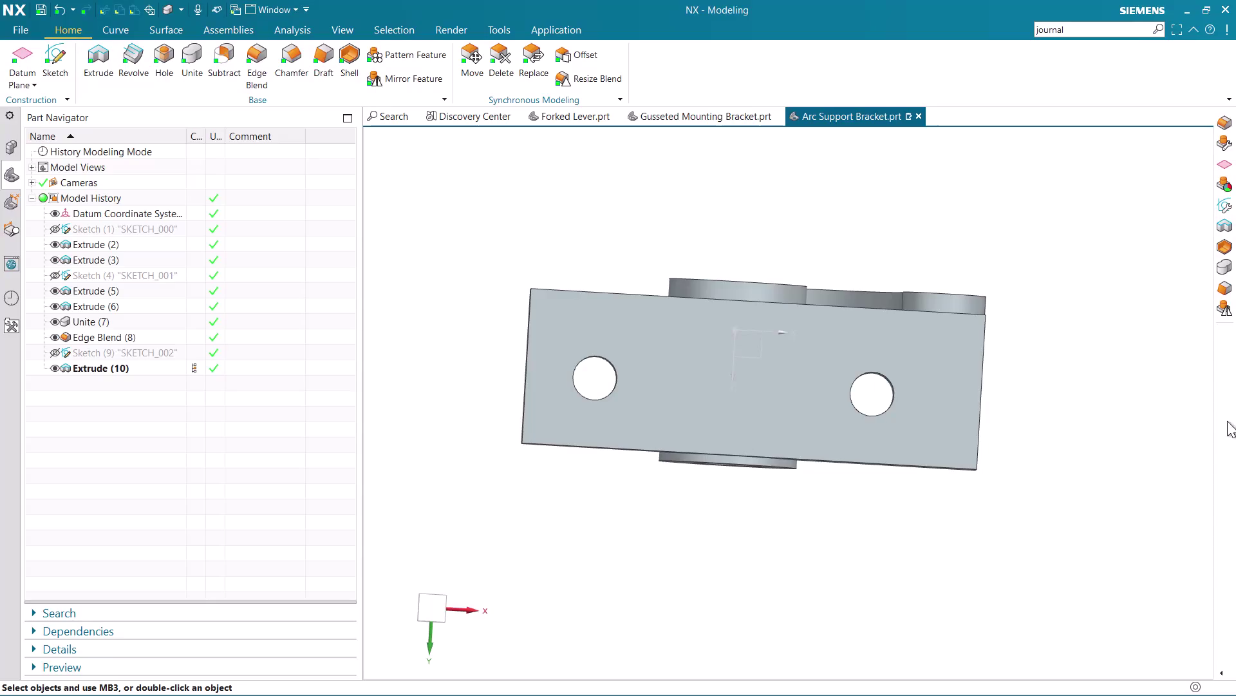
Orbit and zoom around the bracket to inspect the holed arc plate and base plate.
middle_drag(1052, 366, 1067, 486)
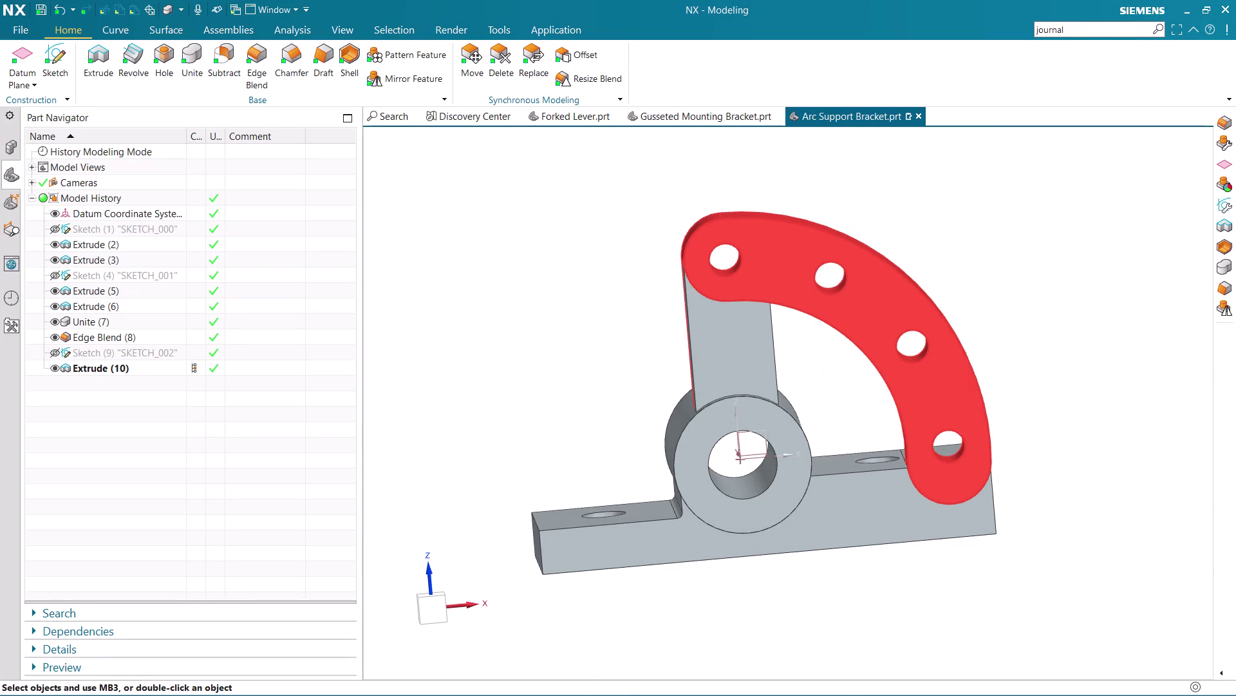
scroll(up, 3)
scroll(down, 3)
middle_drag(1010, 325, 1018, 314)
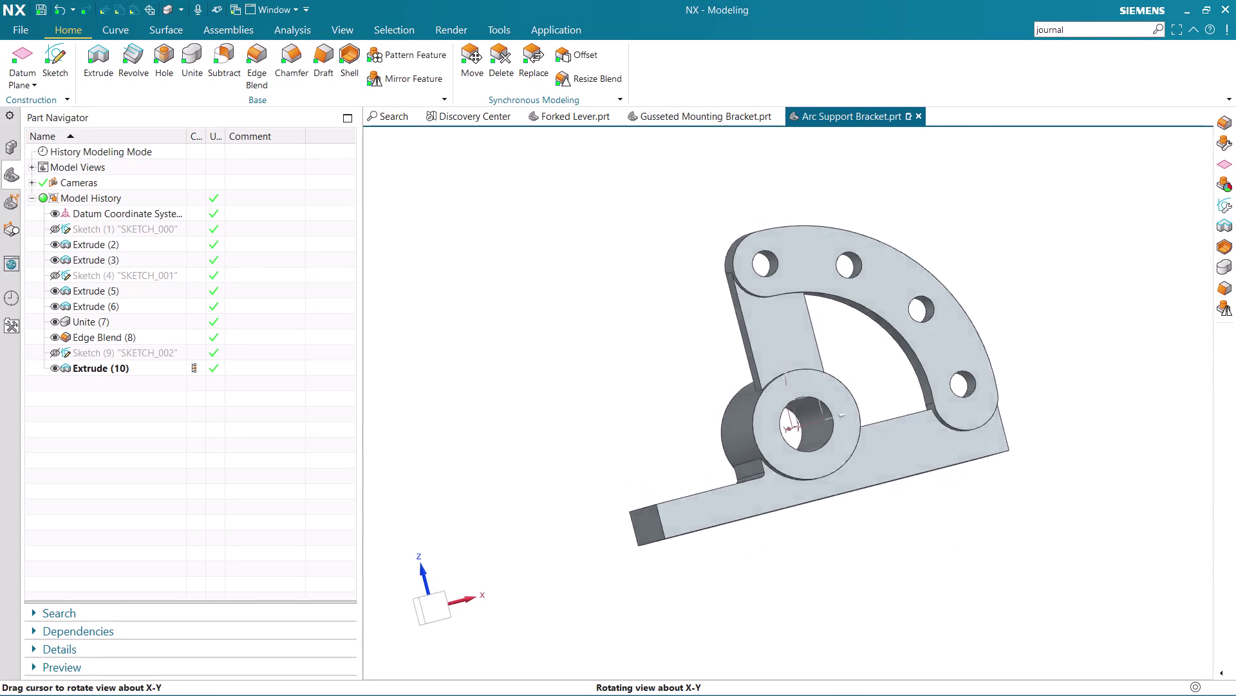
middle_drag(1018, 314, 1016, 316)
scroll(up, 3)
scroll(down, 3)
middle_drag(1028, 365, 1032, 403)
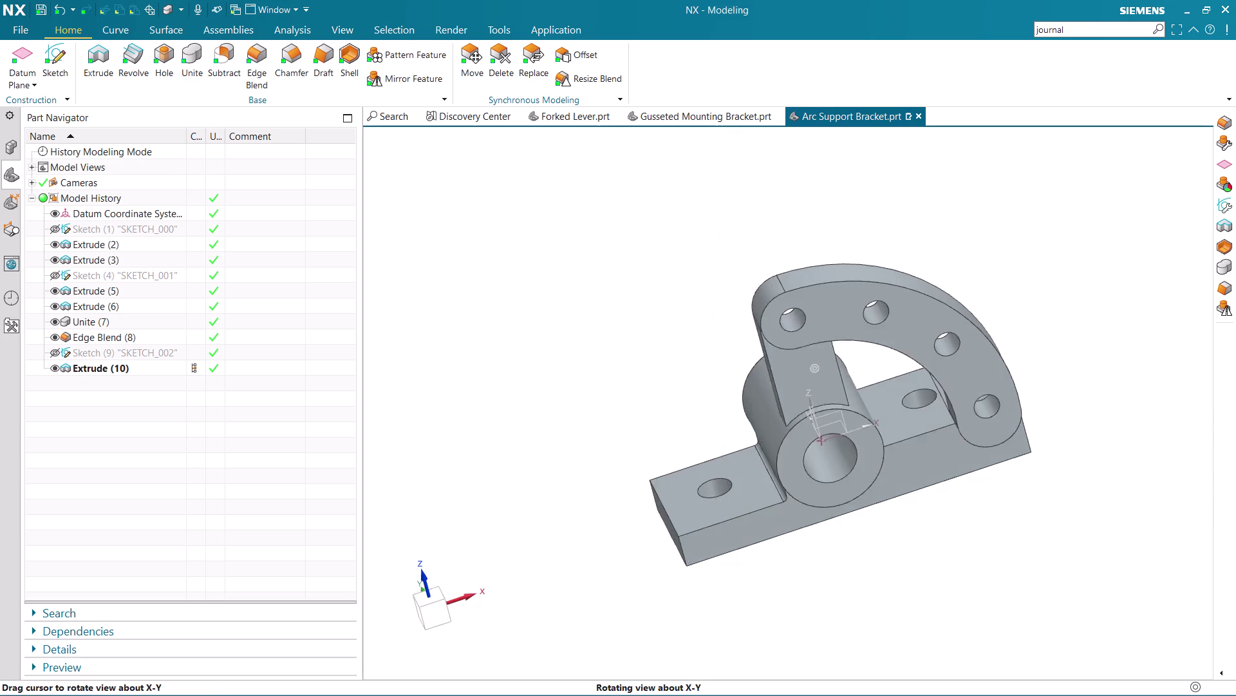
middle_drag(1031, 403, 1025, 407)
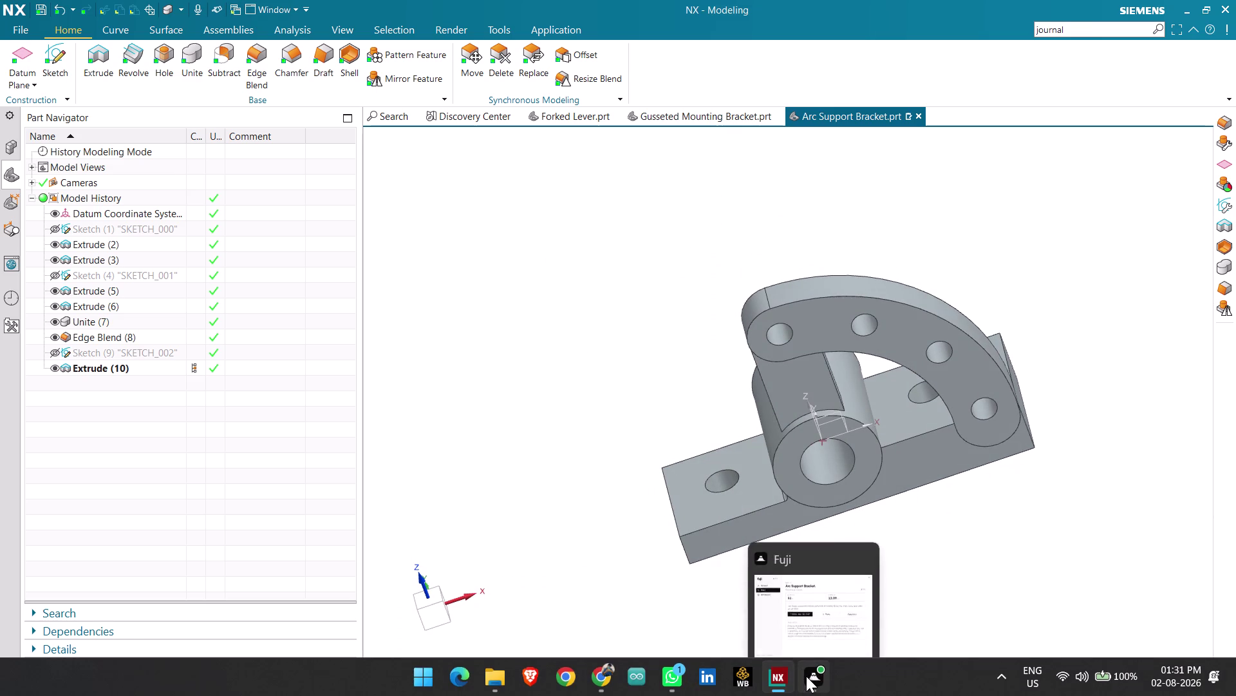